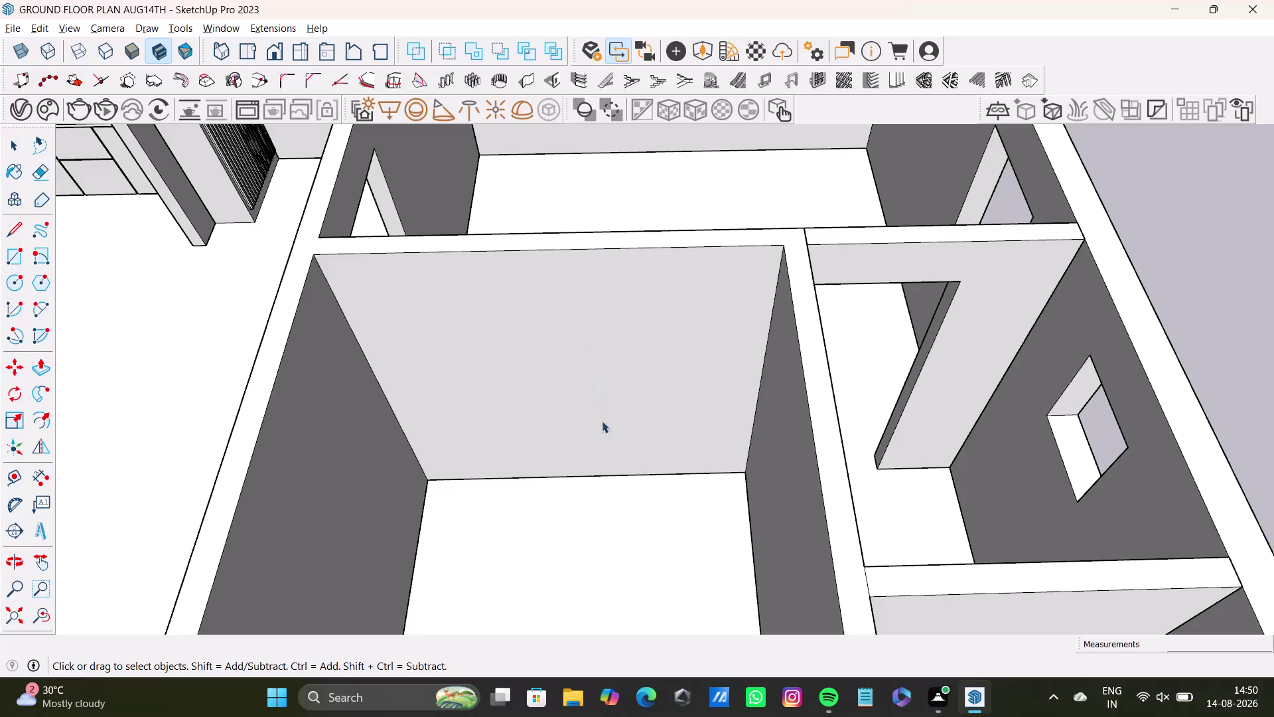
Orbit and zoom into the central rooms to inspect their walls and adjoining rooms.
scroll(up, 3)
scroll(down, 3)
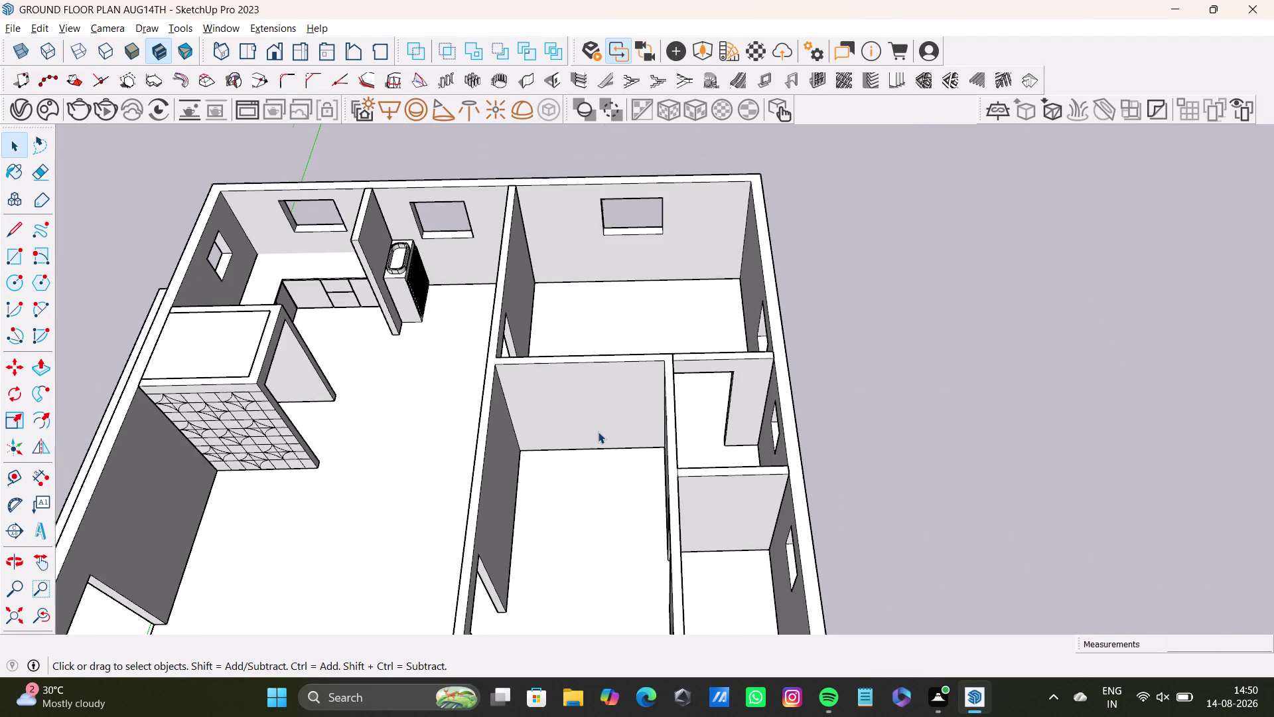
scroll(down, 3)
middle_drag(598, 431, 566, 406)
scroll(up, 3)
middle_drag(586, 443, 686, 384)
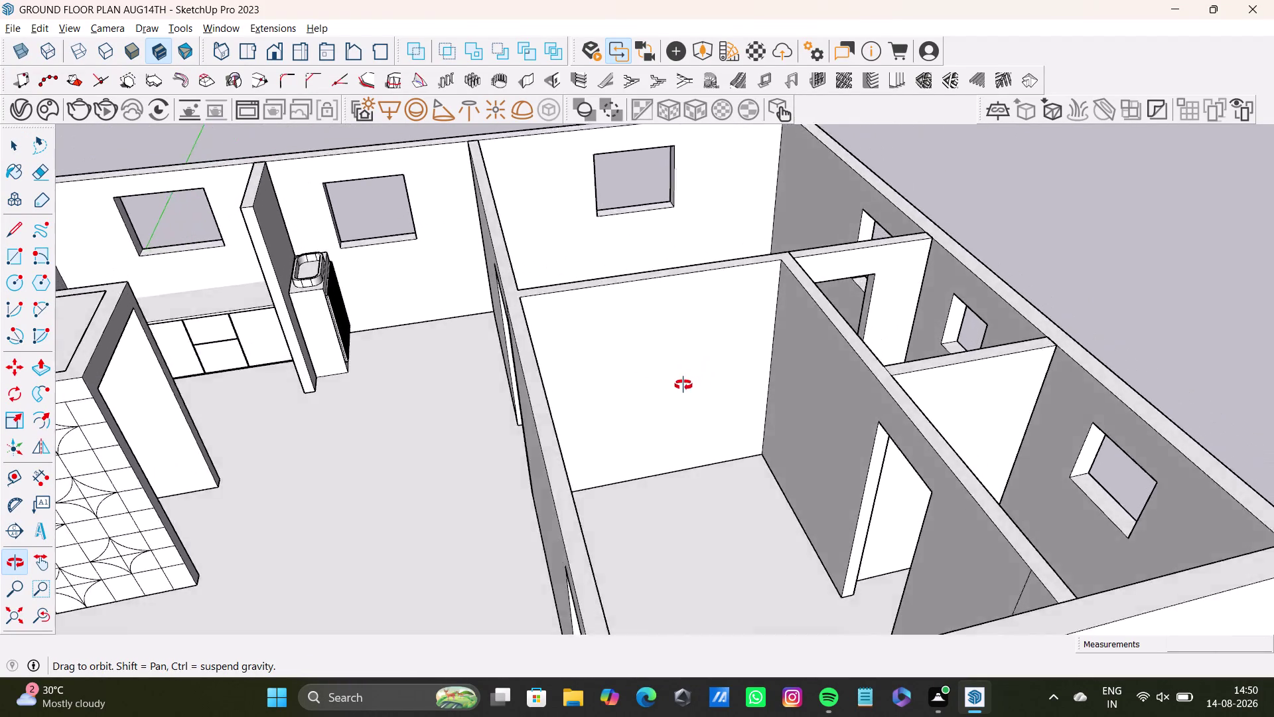
middle_drag(687, 383, 513, 464)
scroll(up, 3)
middle_drag(513, 463, 533, 383)
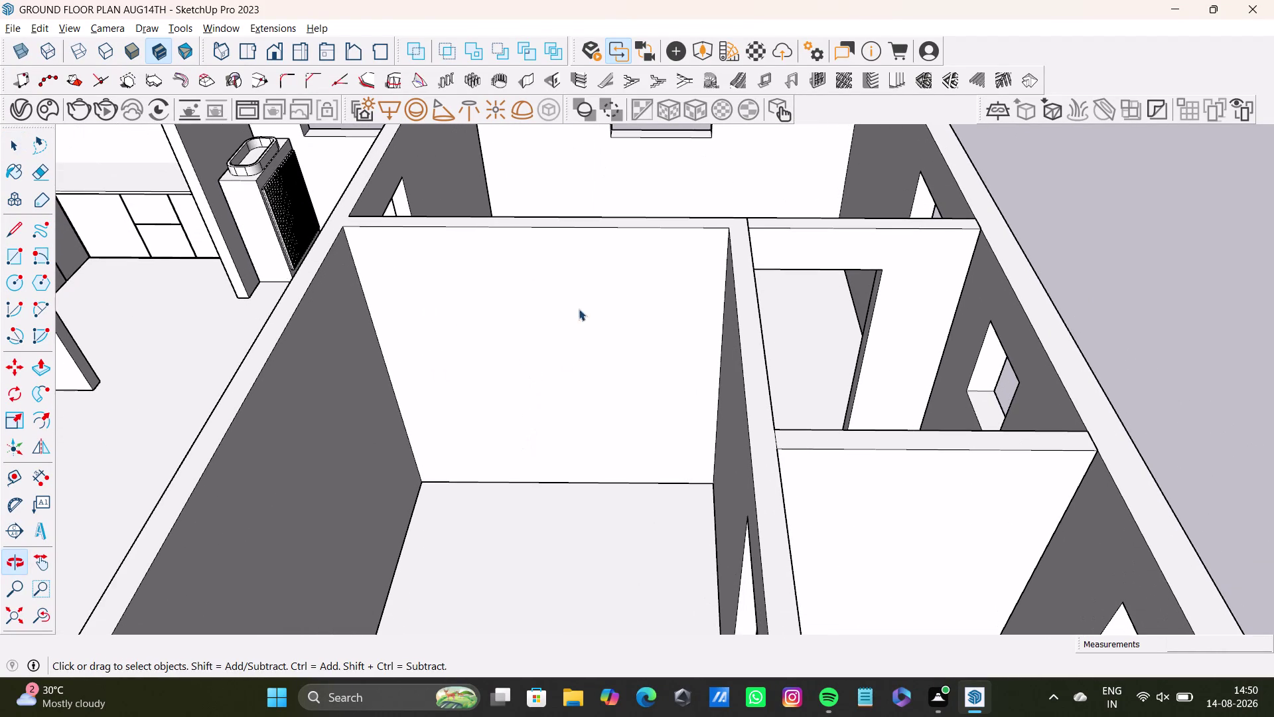
scroll(up, 3)
middle_drag(498, 350, 580, 268)
middle_drag(576, 278, 607, 332)
Orbit past the kitchen side, then zoom out to view the whole ground floor.
middle_drag(606, 408, 559, 444)
scroll(down, 3)
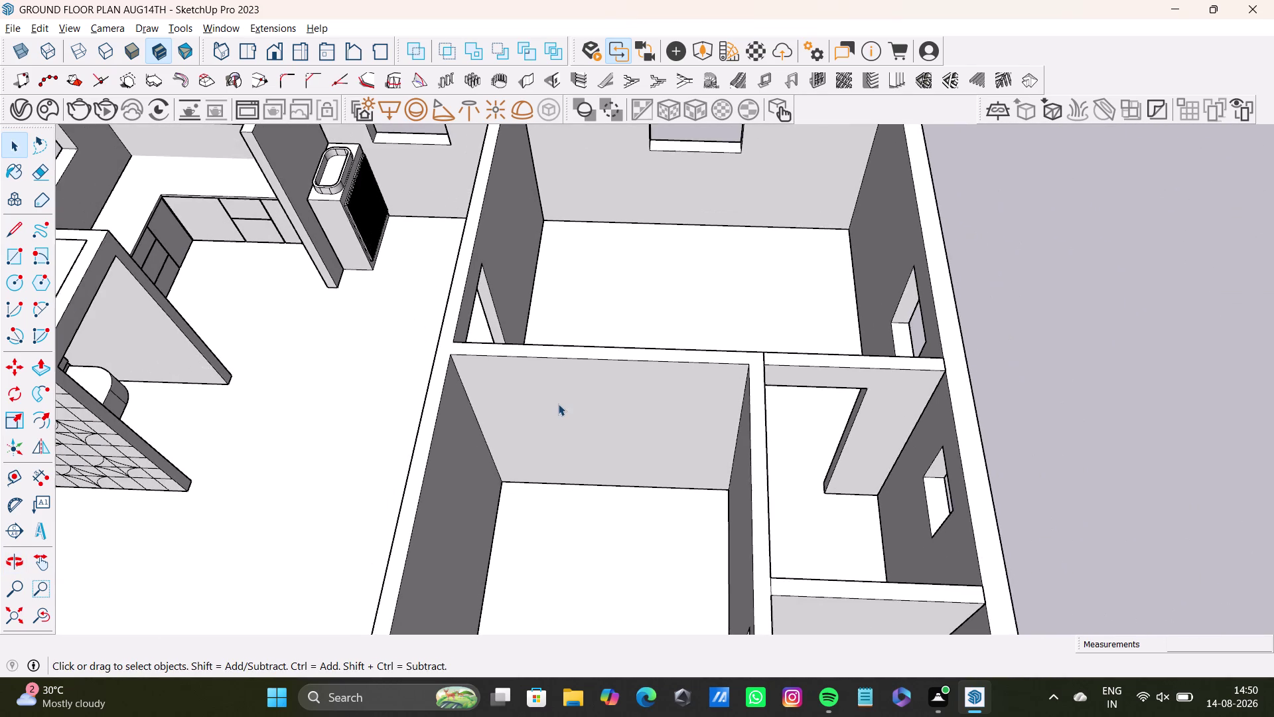
scroll(down, 3)
middle_drag(558, 403, 632, 439)
middle_drag(628, 441, 525, 443)
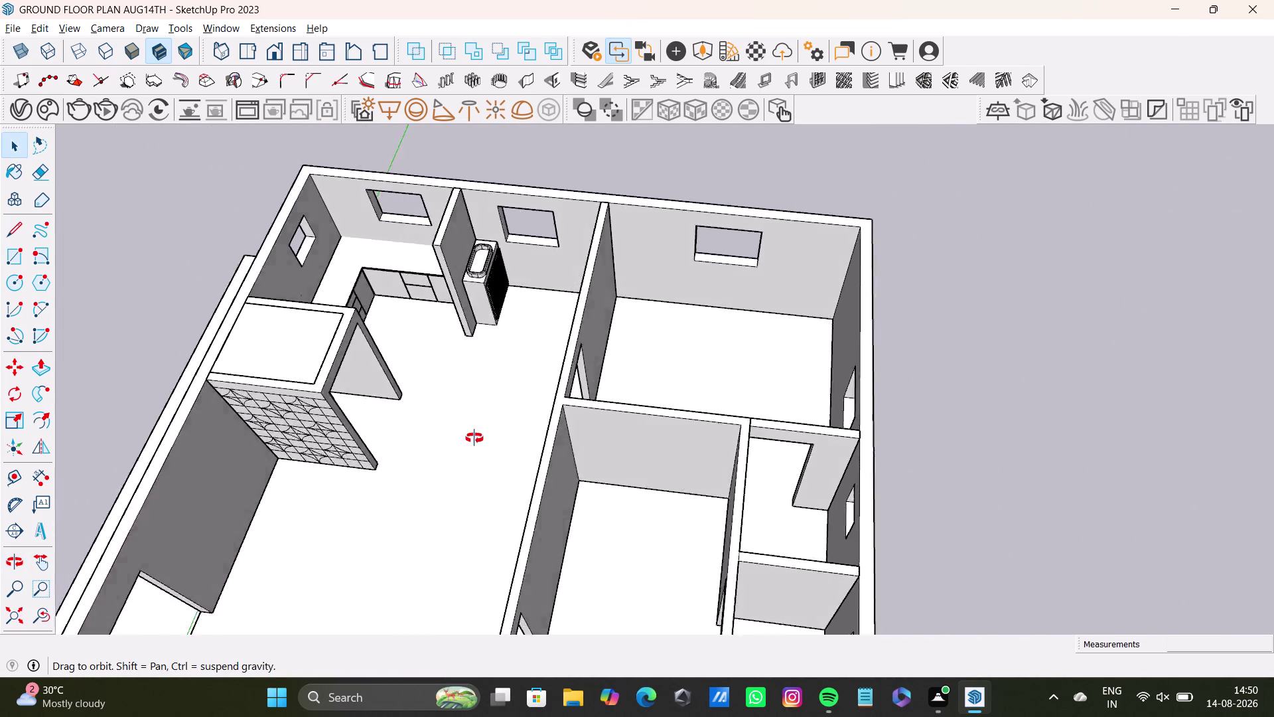
middle_drag(525, 443, 611, 328)
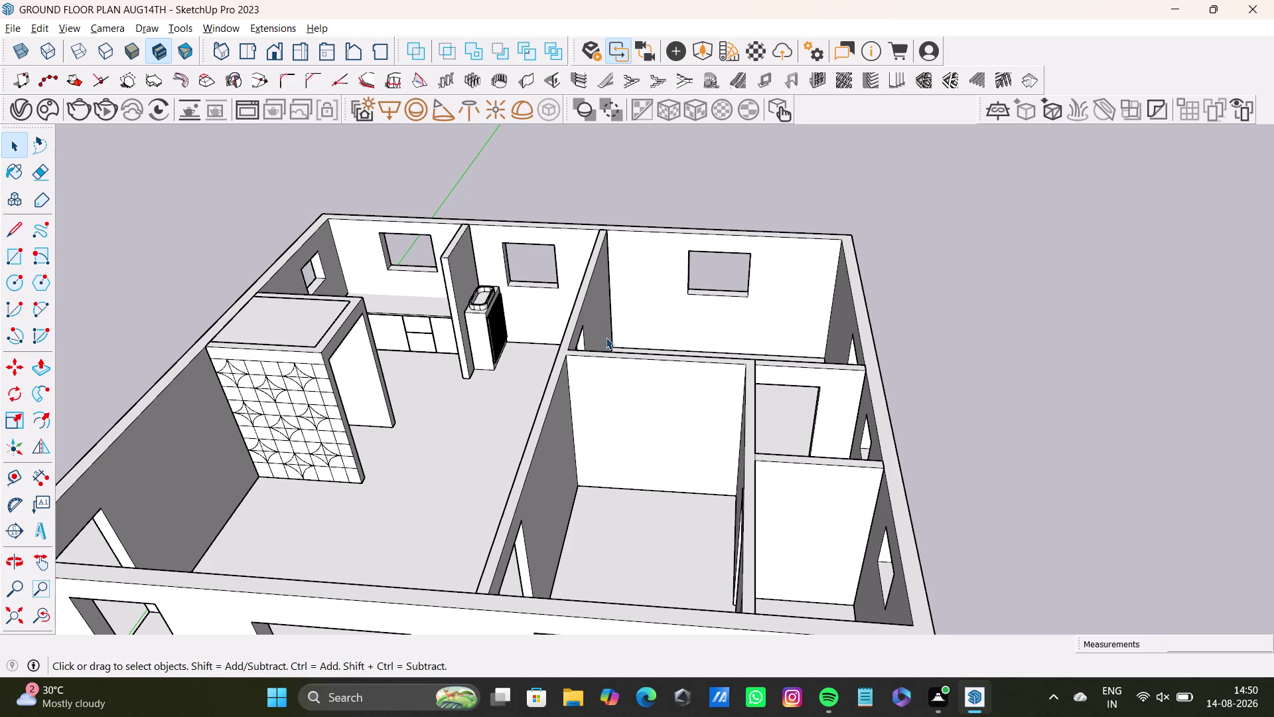